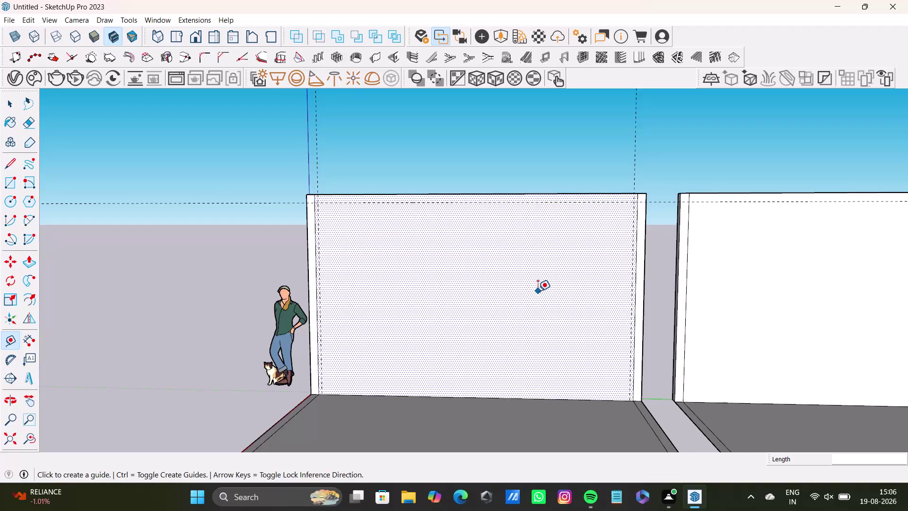
Zoom in and out on the dotted wall panel to inspect its inset guide-line border.
scroll(up, 3)
scroll(down, 3)
scroll(up, 3)
scroll(down, 3)
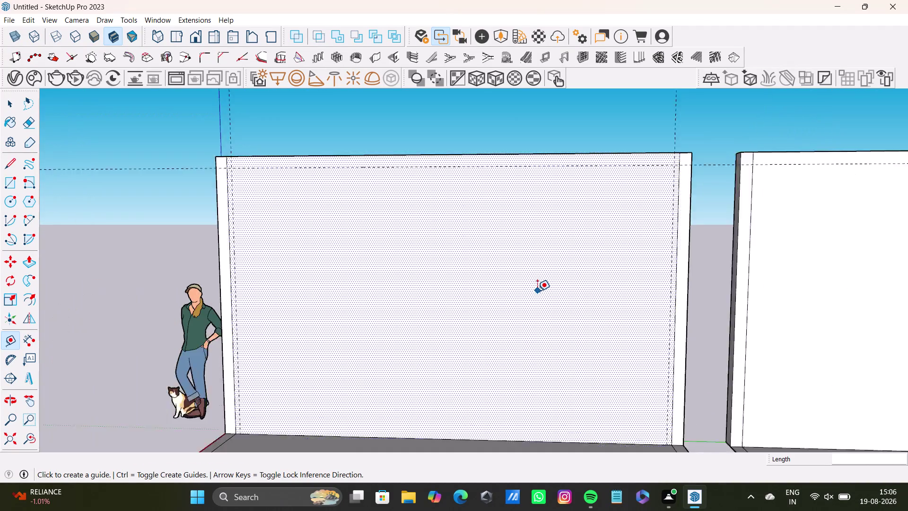
scroll(up, 3)
scroll(down, 3)
scroll(up, 3)
scroll(down, 3)
scroll(up, 3)
scroll(down, 3)
scroll(up, 3)
scroll(down, 3)
scroll(up, 3)
scroll(down, 3)
scroll(up, 3)
scroll(down, 3)
scroll(up, 3)
scroll(down, 3)
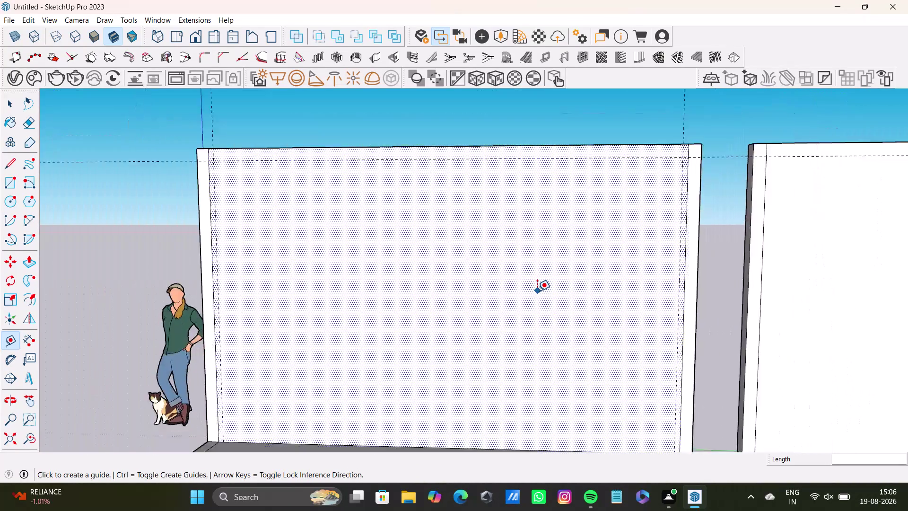
scroll(up, 3)
scroll(down, 3)
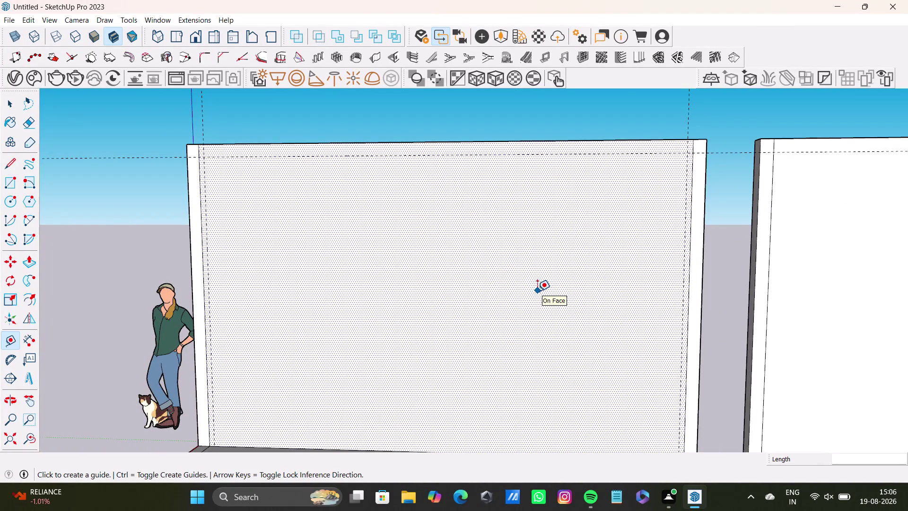